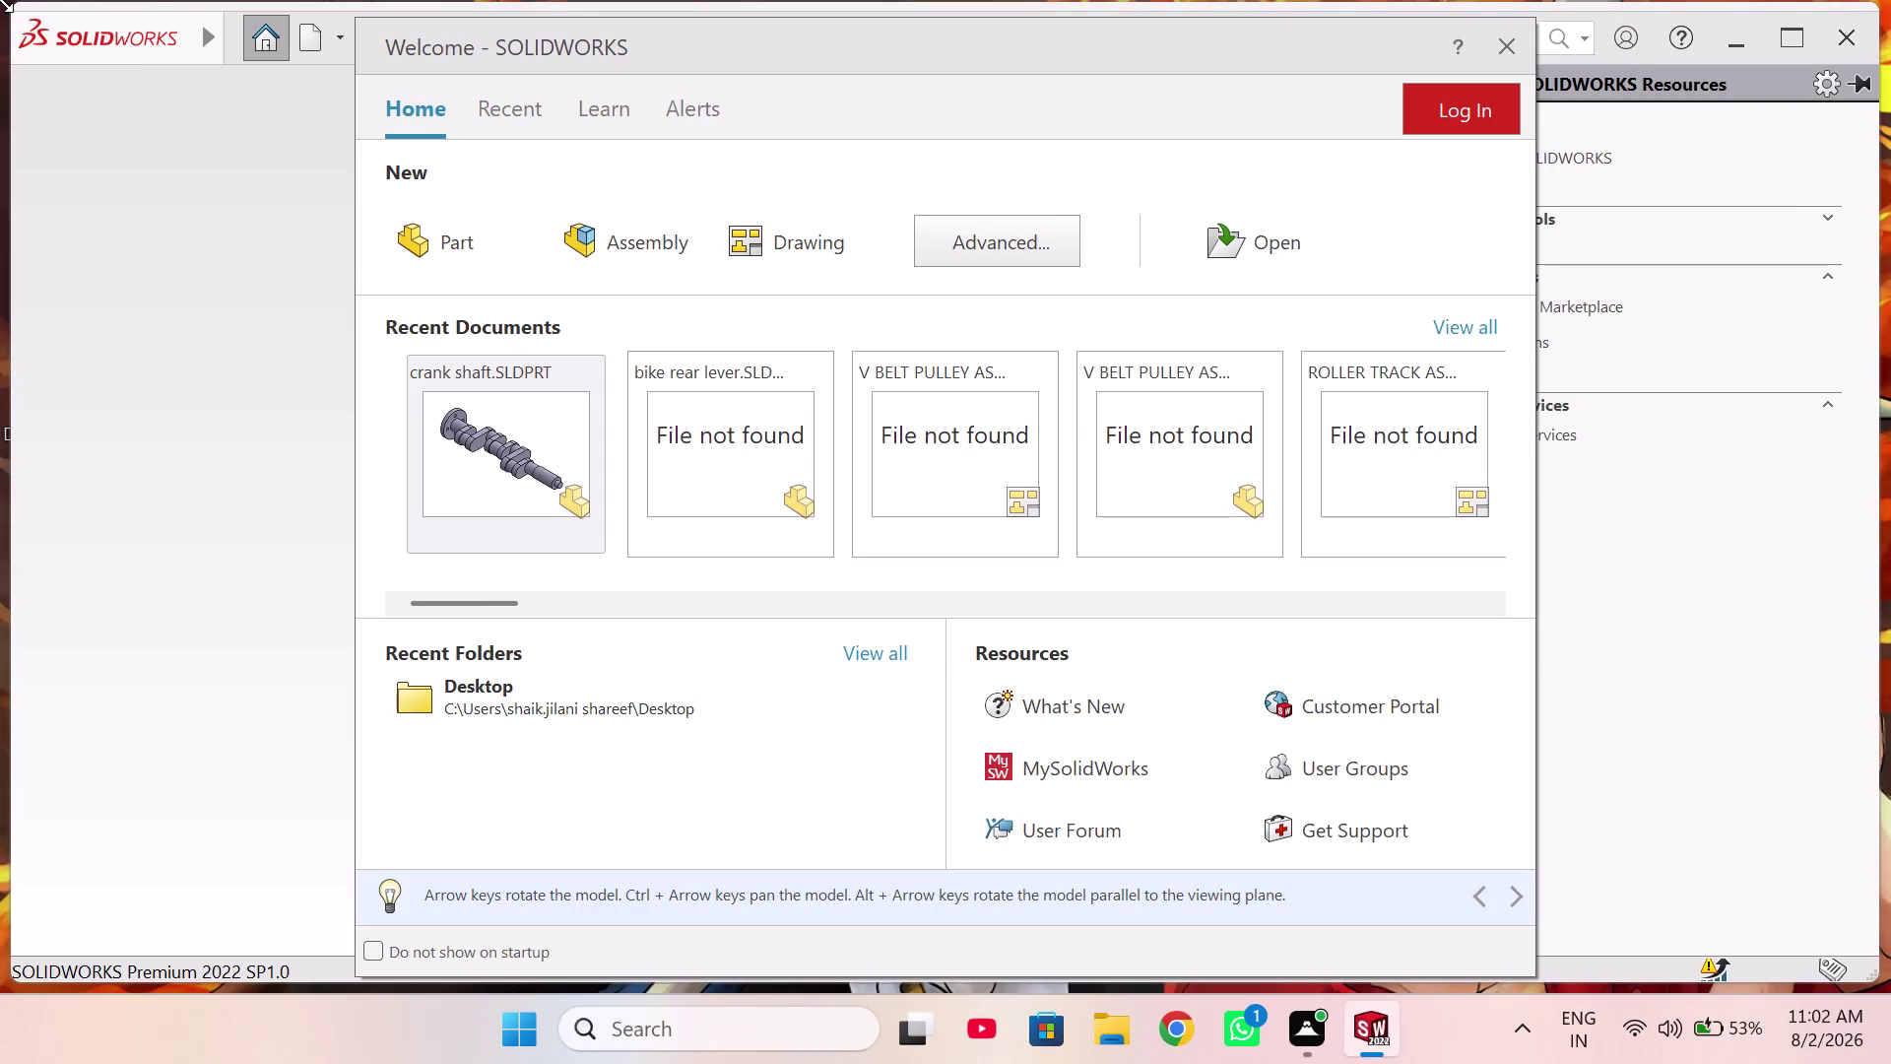
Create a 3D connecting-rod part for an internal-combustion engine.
Close the Welcome - SOLIDWORKS dialog to reveal the empty start screen.
click(444, 226)
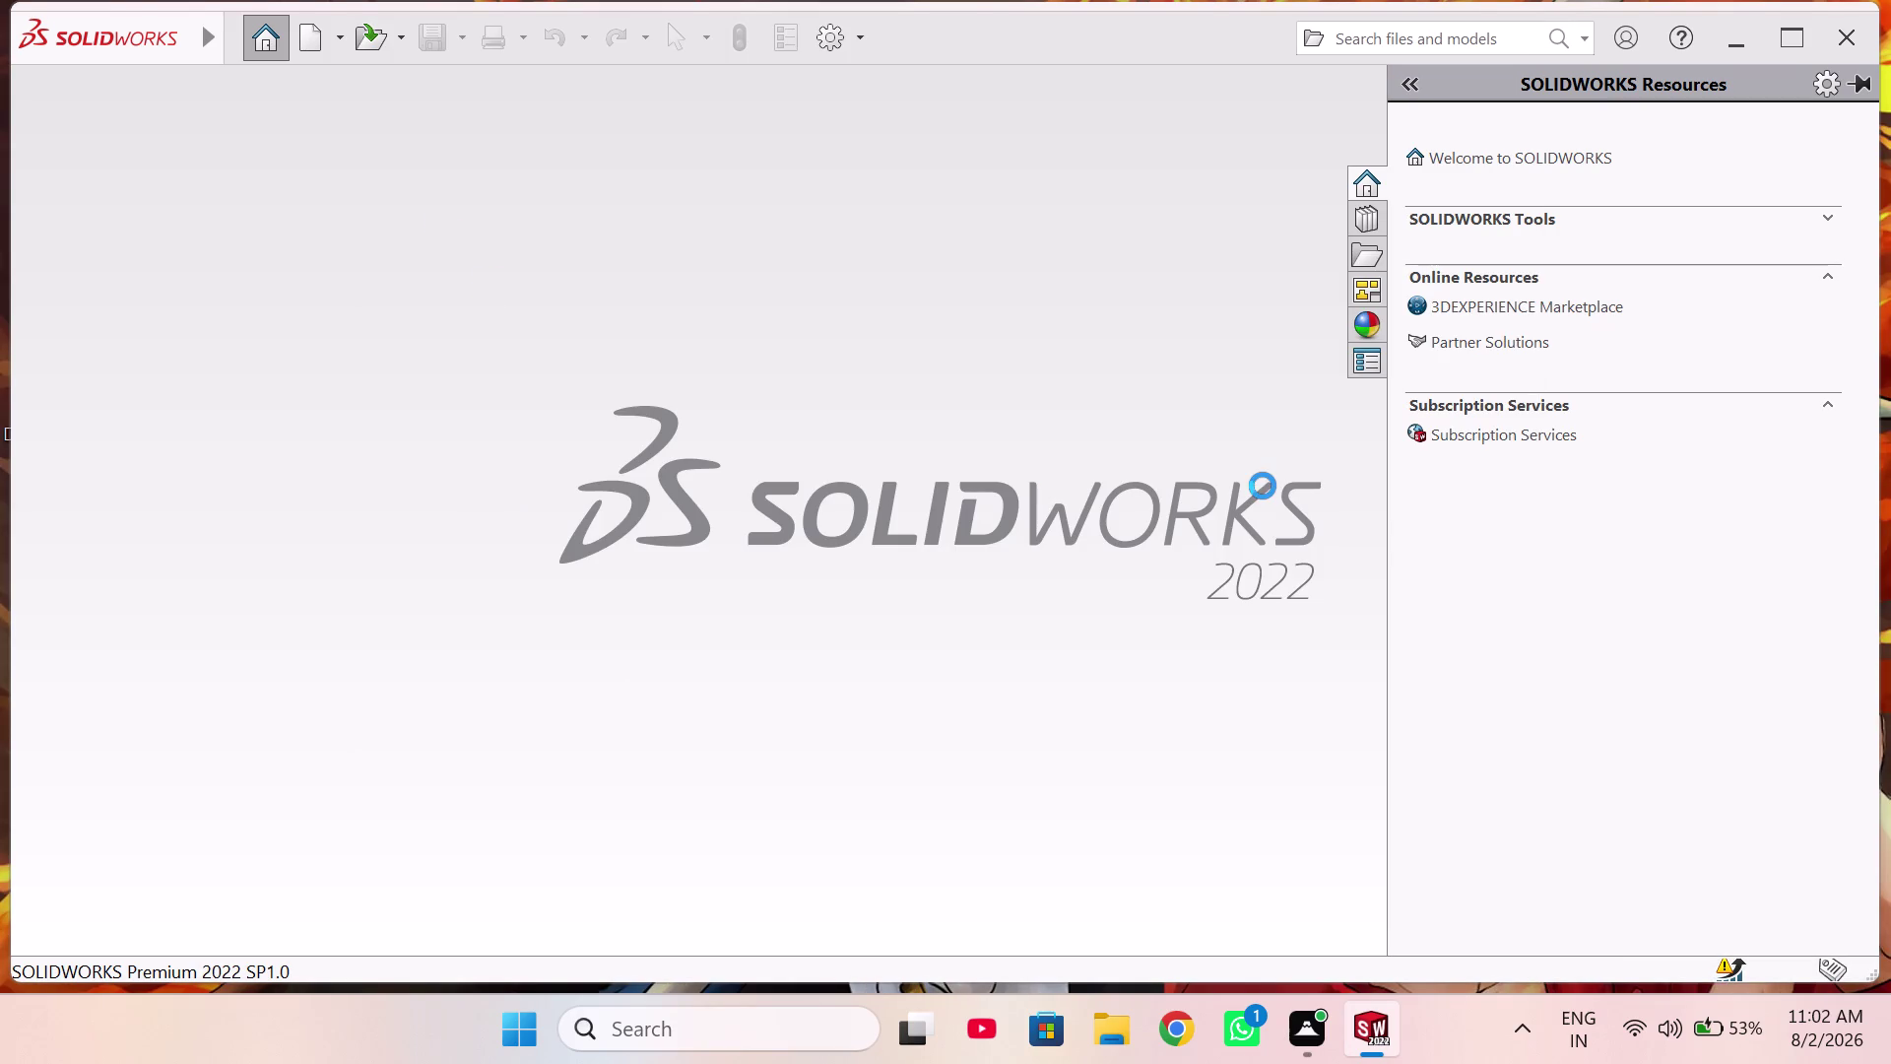